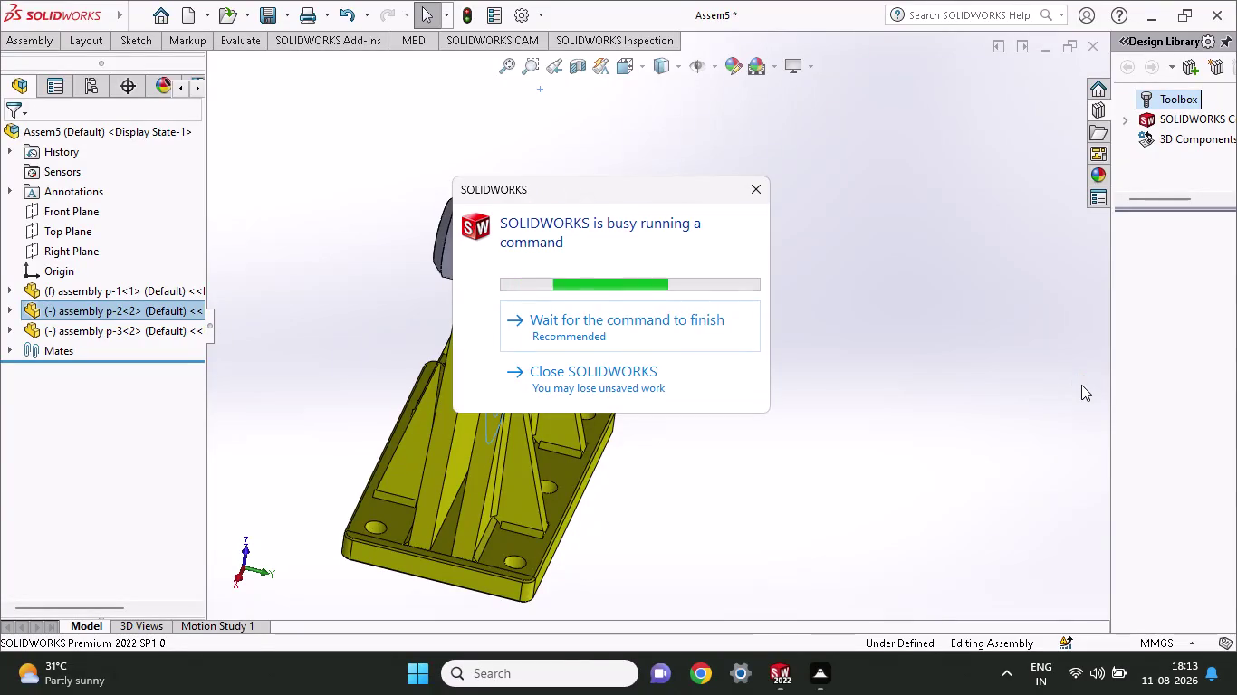
View the finished assembly of the ribbed base bracket, link plate and pin through the arms.
scroll(up, 3)
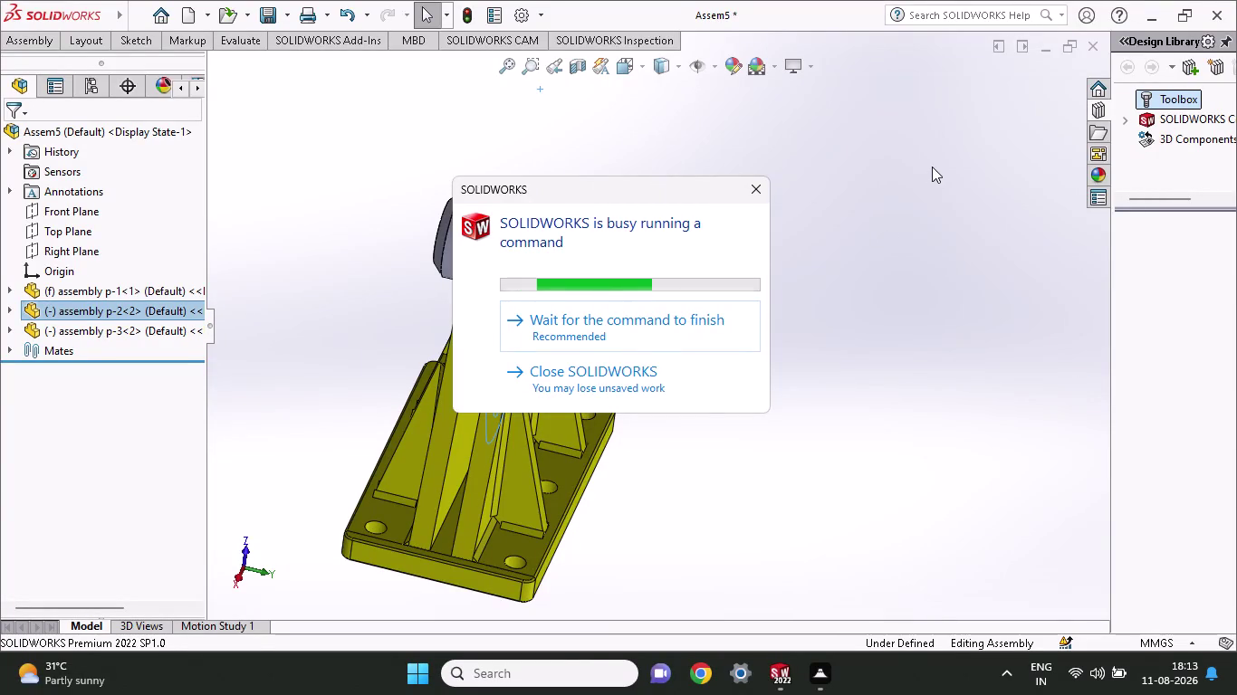
click(752, 195)
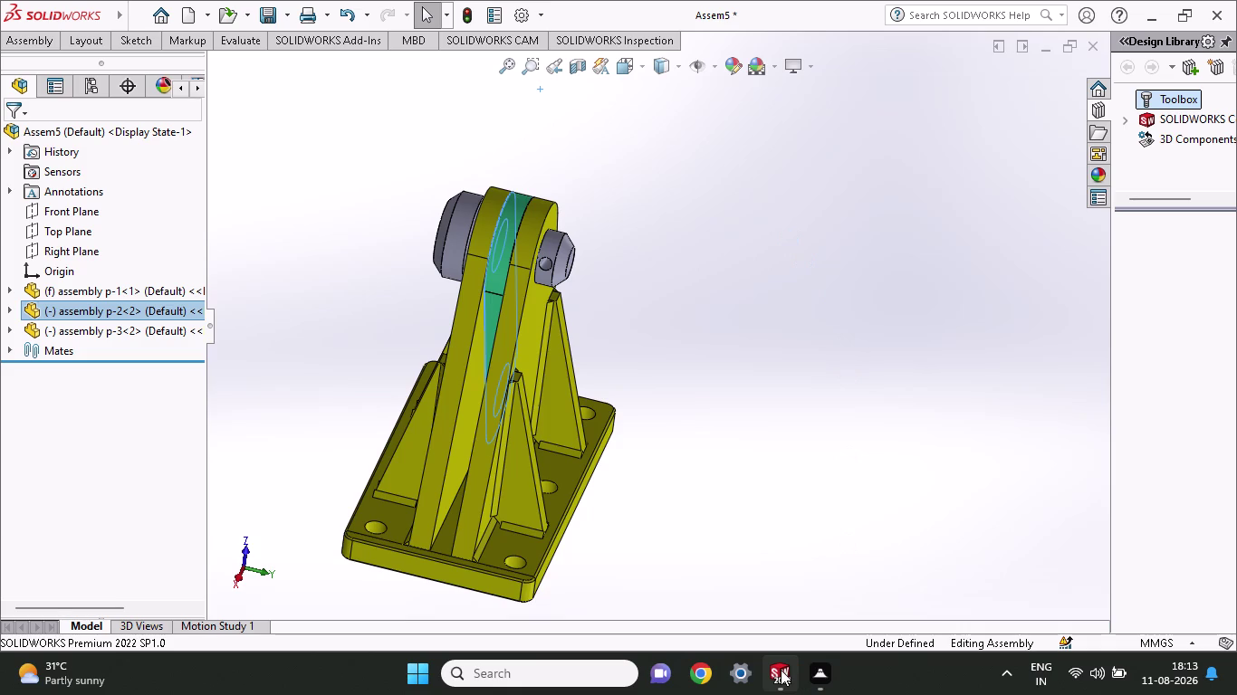